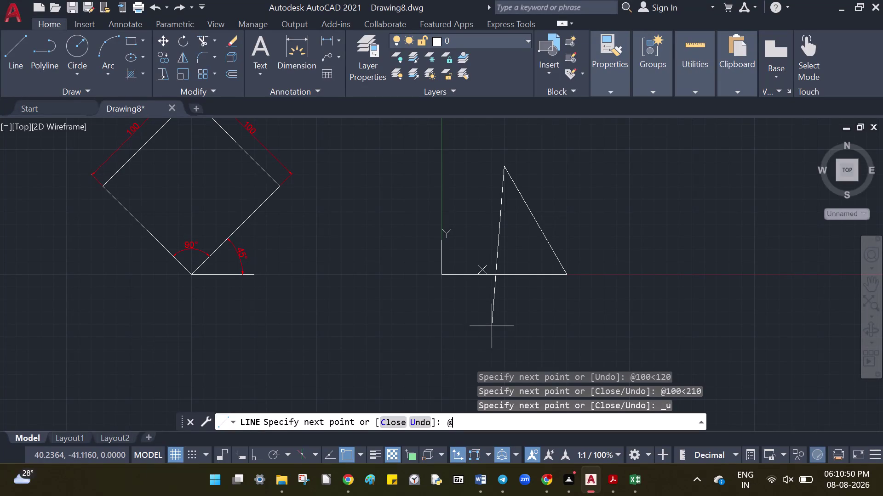
text(100<)
text(240)
key(Return)
key(Escape)
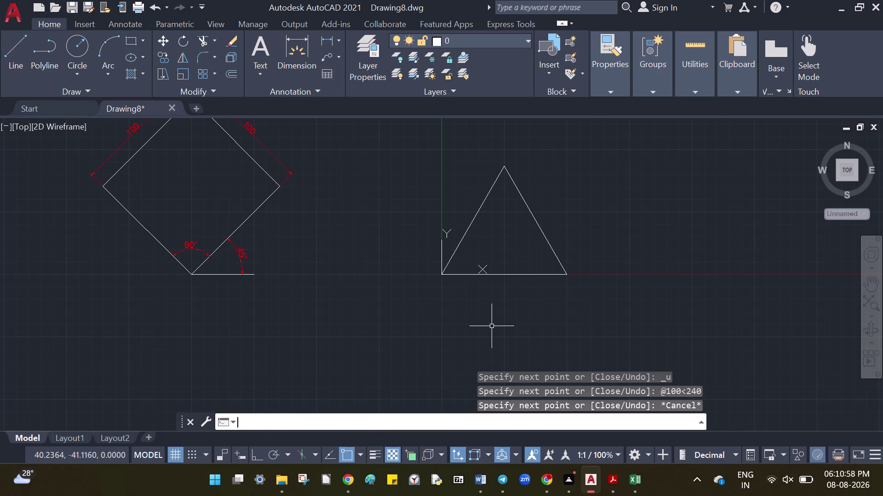
scroll(up, 3)
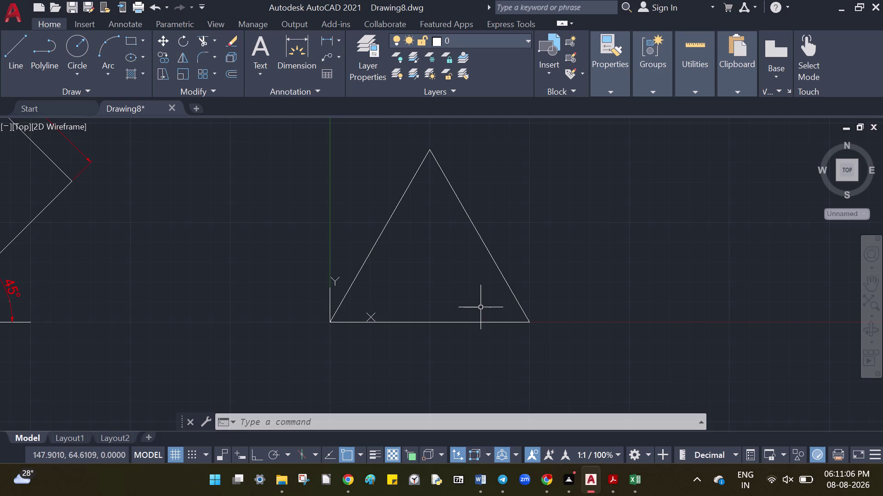
With DIM, add the 60° lower-right angle and the 100 right-side dimension.
text(dim)
key(Return)
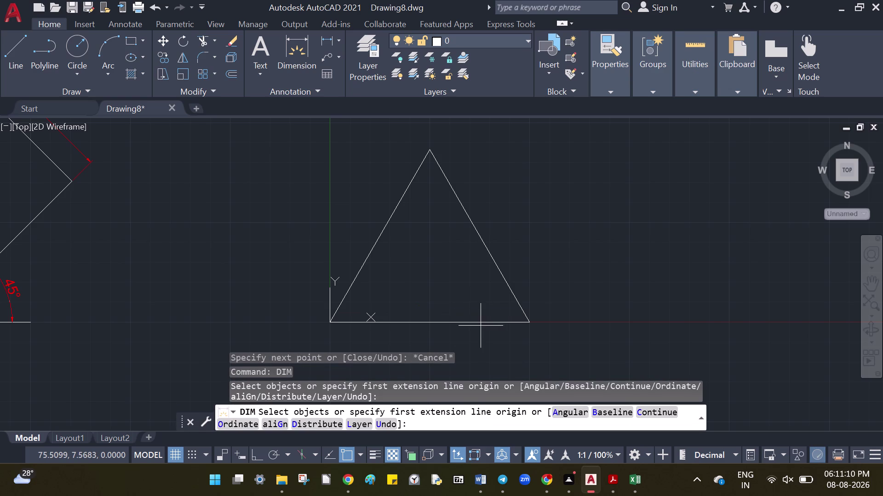
click(480, 325)
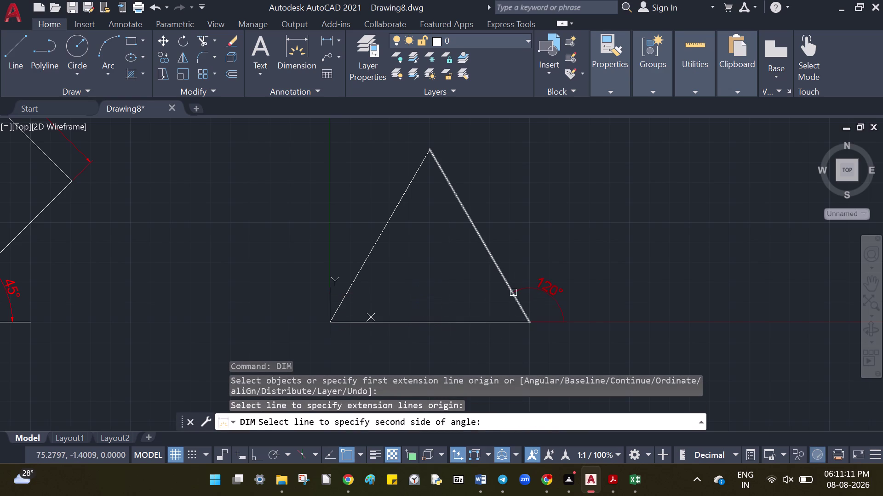
click(513, 293)
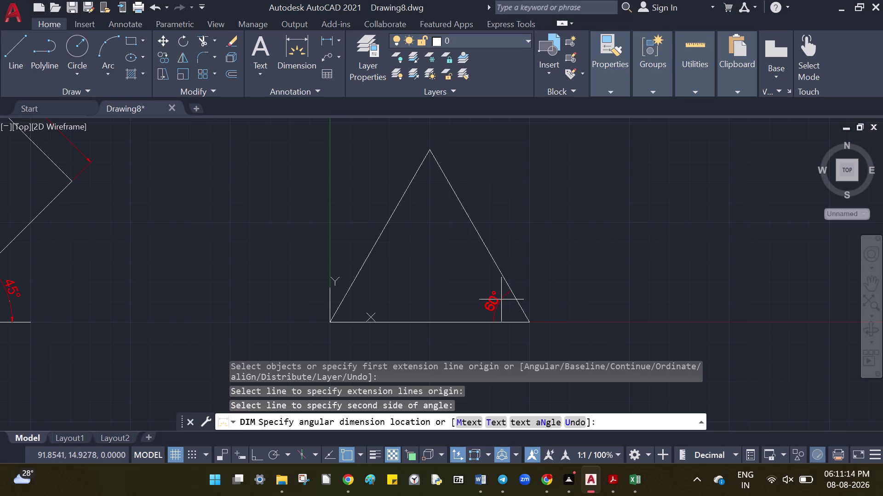
click(501, 300)
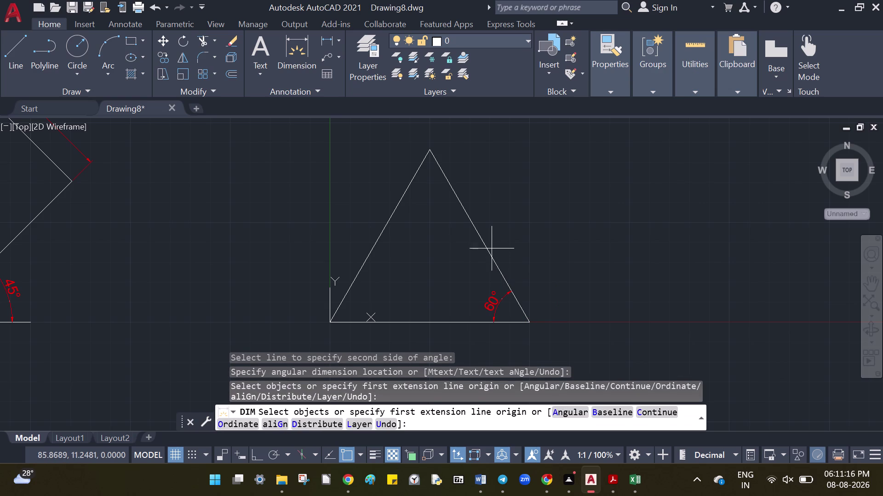
click(486, 249)
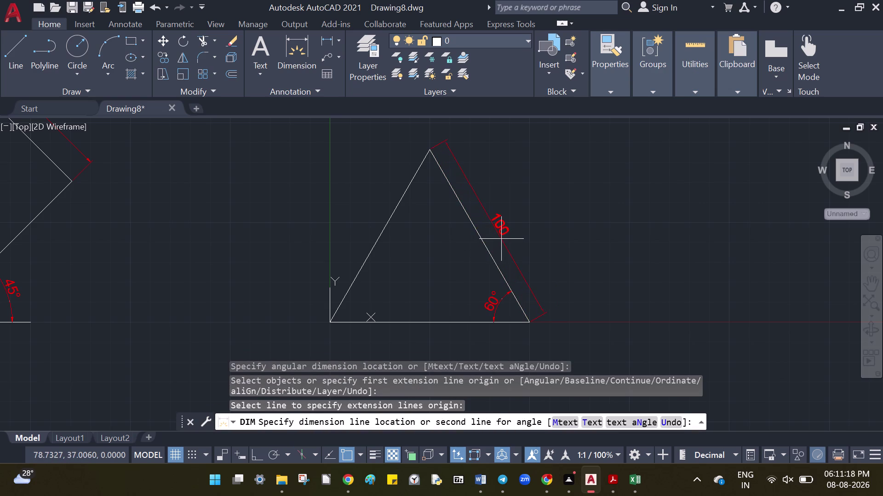
click(506, 238)
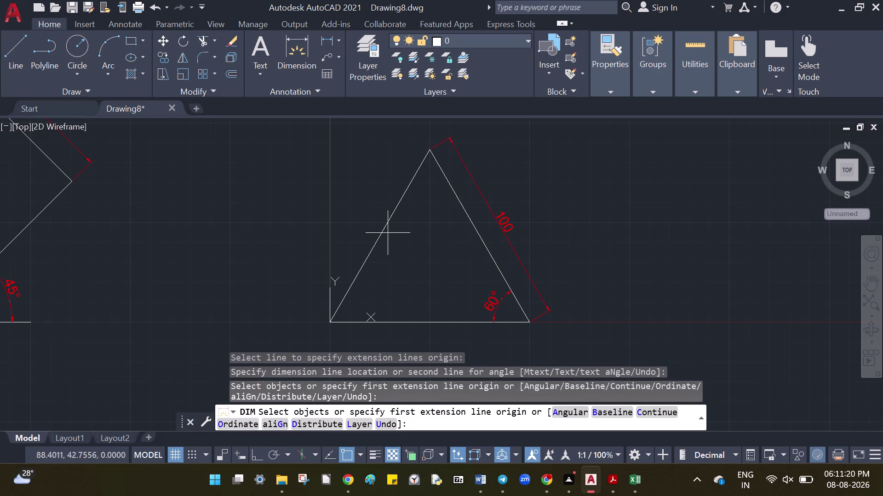
Dimension the left side as 100 and the 60° apex angle, undoing one mistaken pick.
click(382, 229)
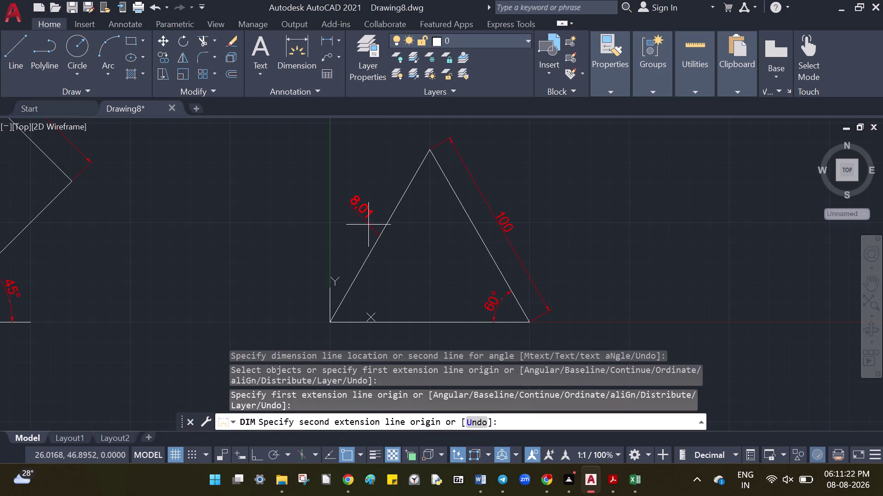
key(u)
key(Return)
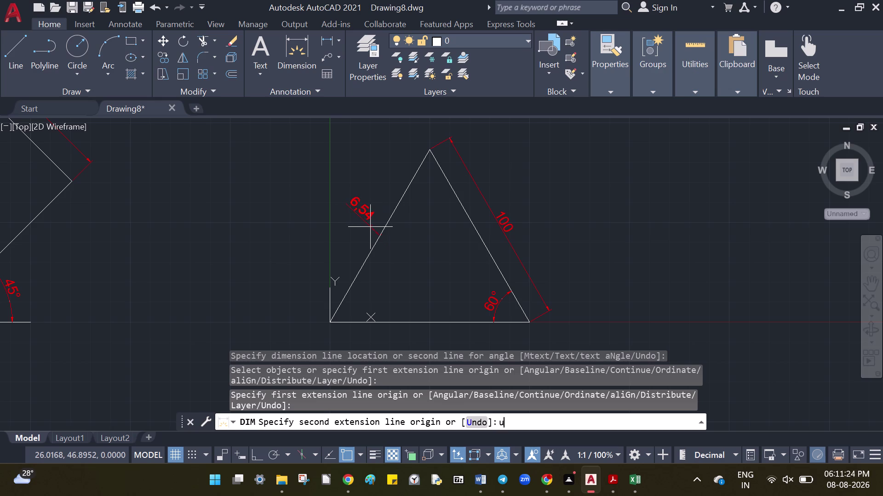
click(404, 194)
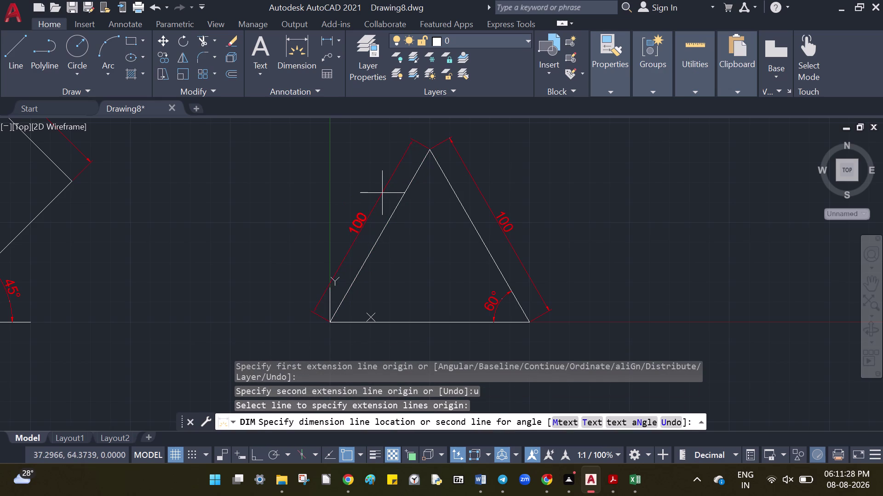
click(382, 193)
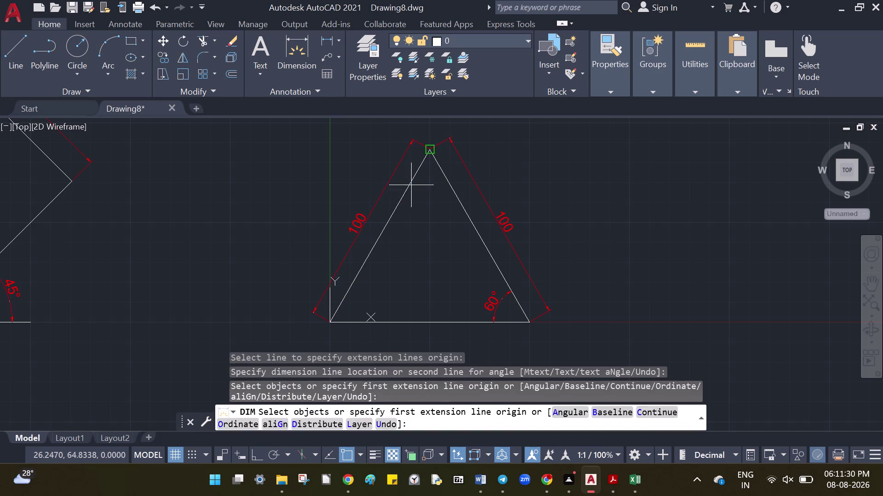
click(420, 169)
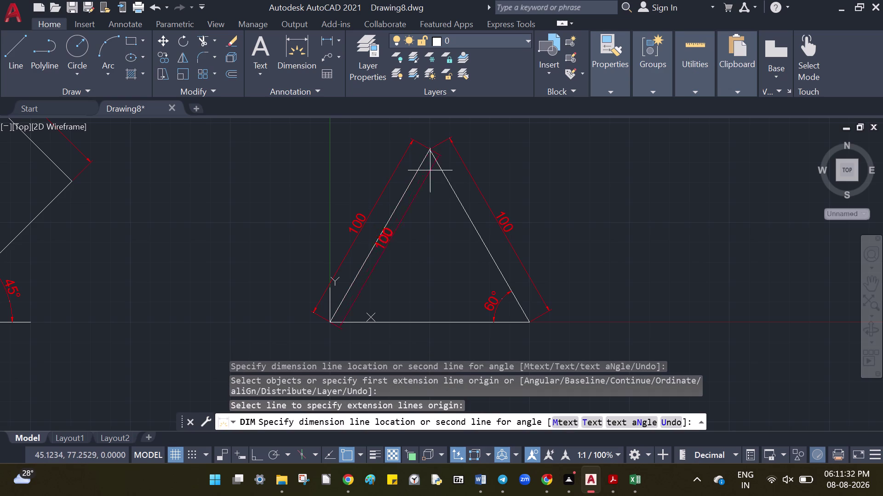
click(441, 172)
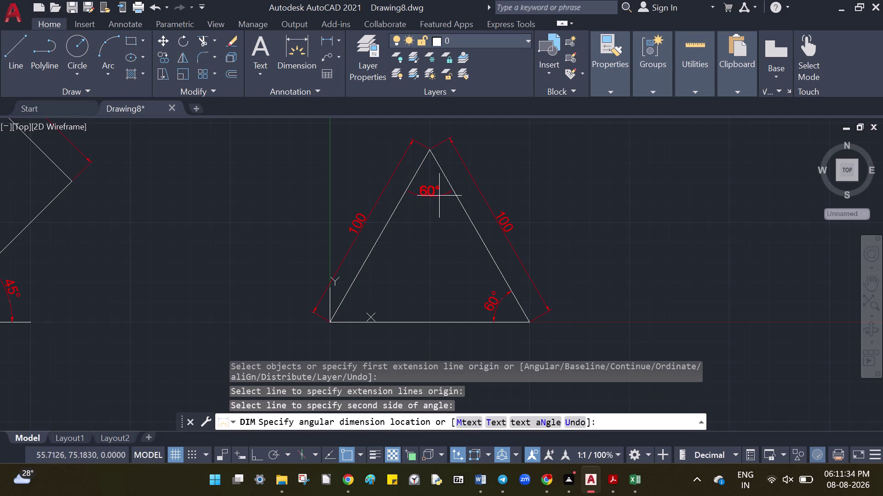
click(439, 196)
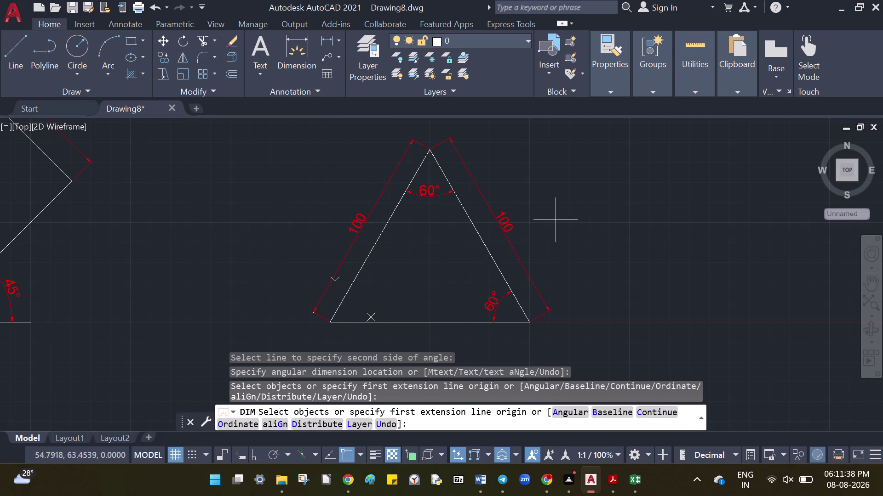
key(Escape)
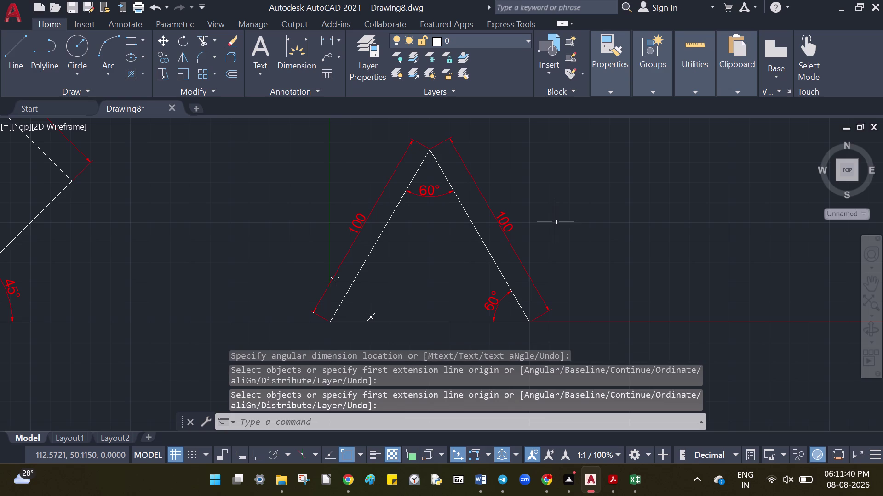
Zoom to extents so both figures are in view.
key(z)
key(Return)
key(e)
key(Return)
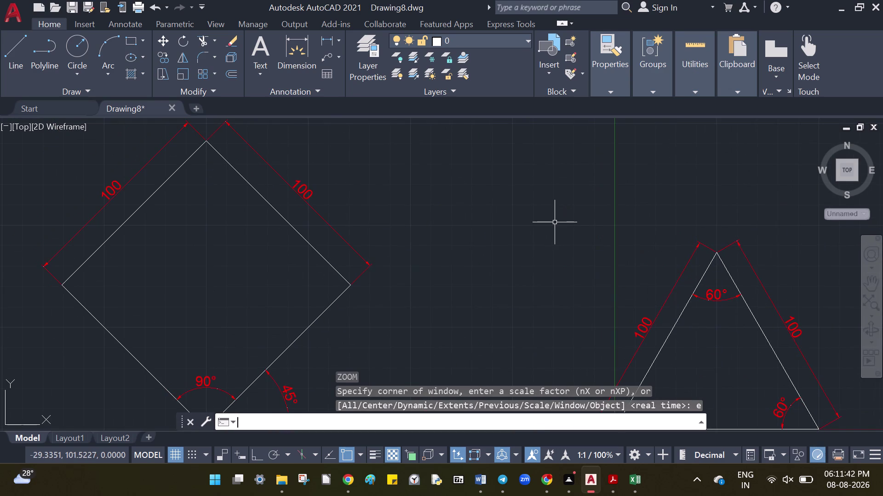
scroll(down, 3)
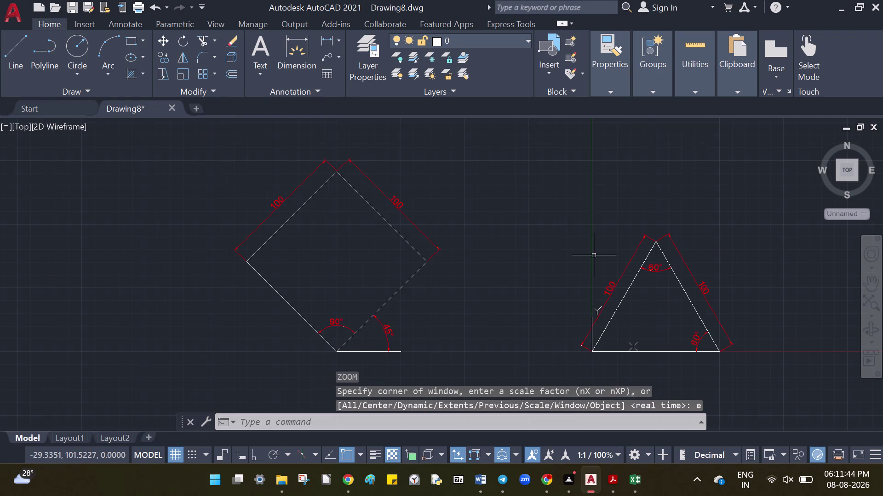
Move the UCS origin to -200,-200,0, correcting a mistyped value.
text(ucs)
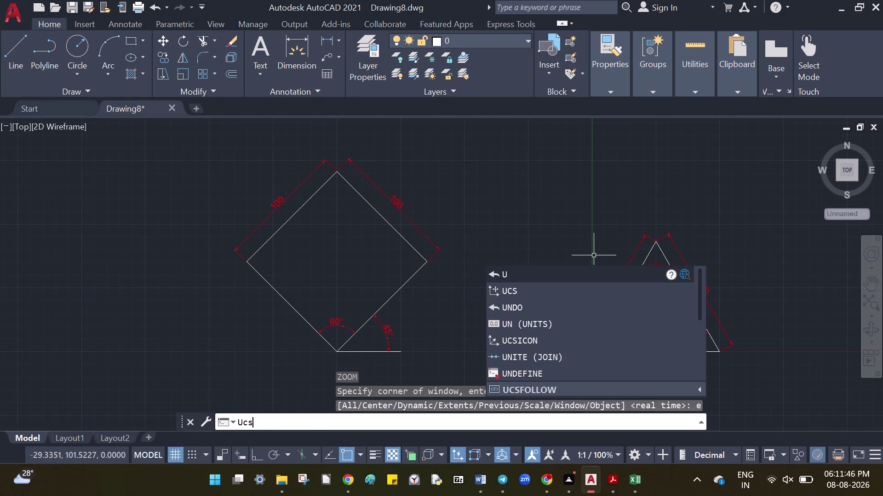
key(Return)
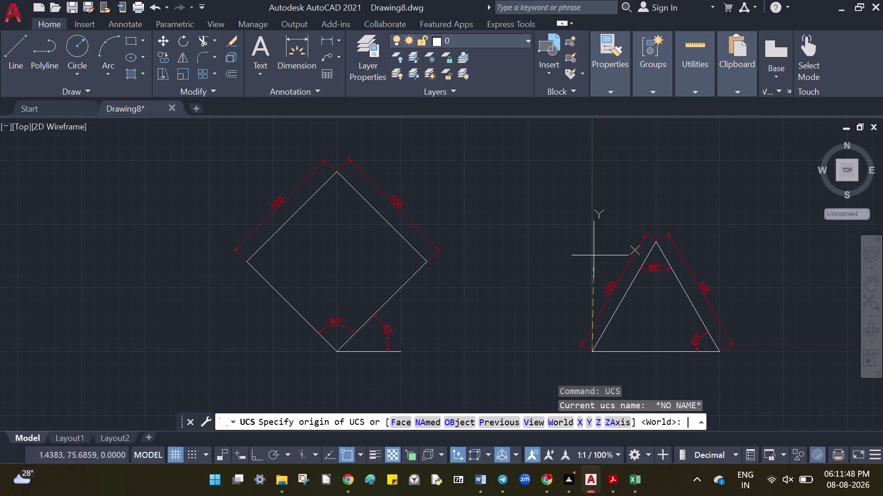
key(o)
key(Return)
text(0,)
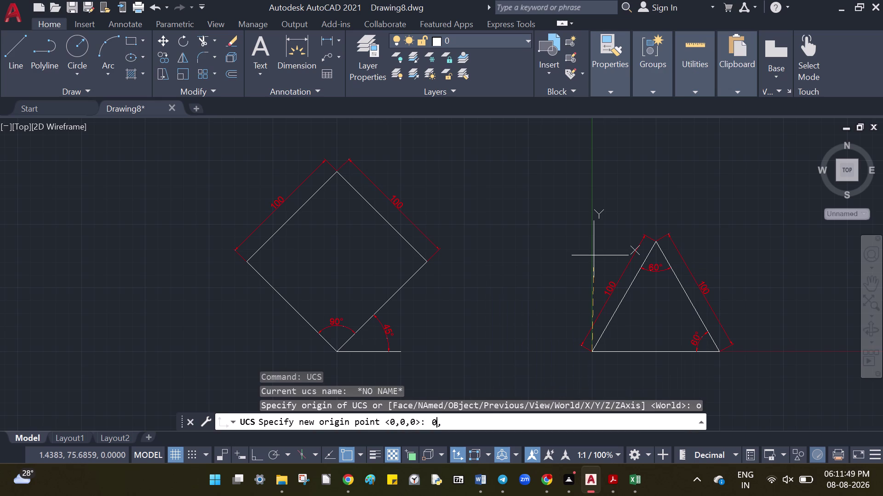
text(0)
key(BackSpace)
key(BackSpace)
key(BackSpace)
text(-200)
text(,-20)
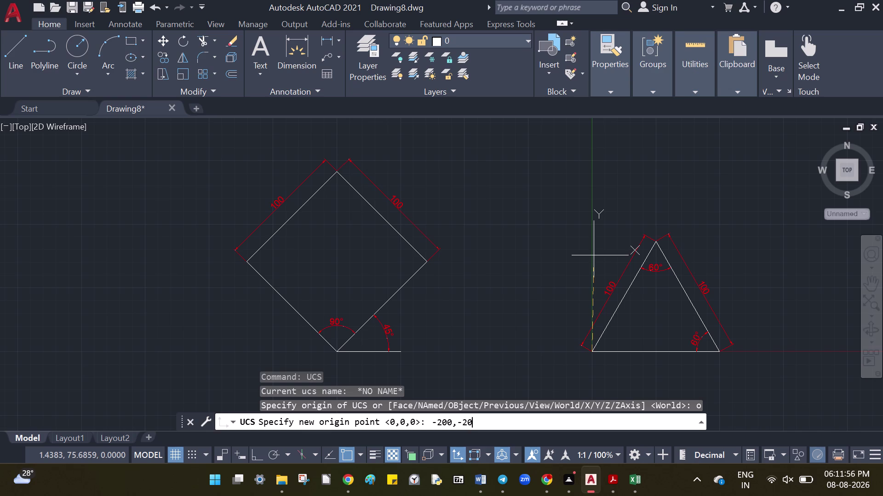
text(0,0)
key(Return)
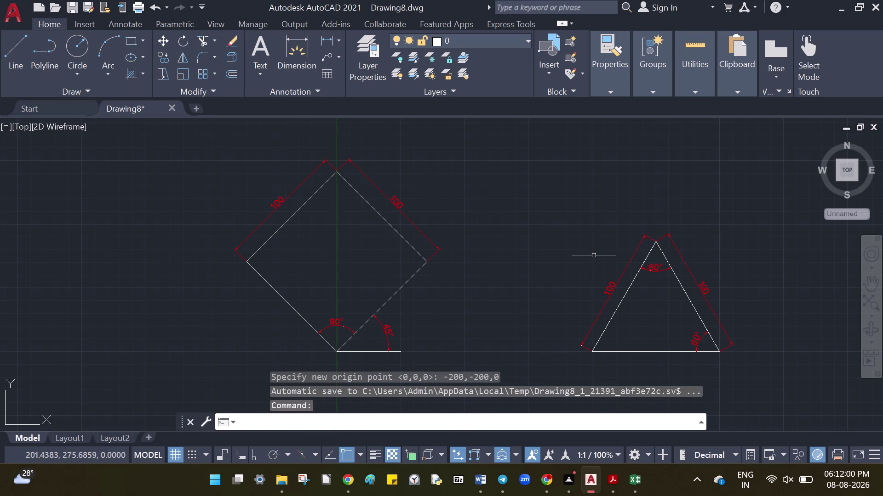
Zoom centered on 0,0 with a view height of 250.
key(z)
key(Return)
key(c)
key(Return)
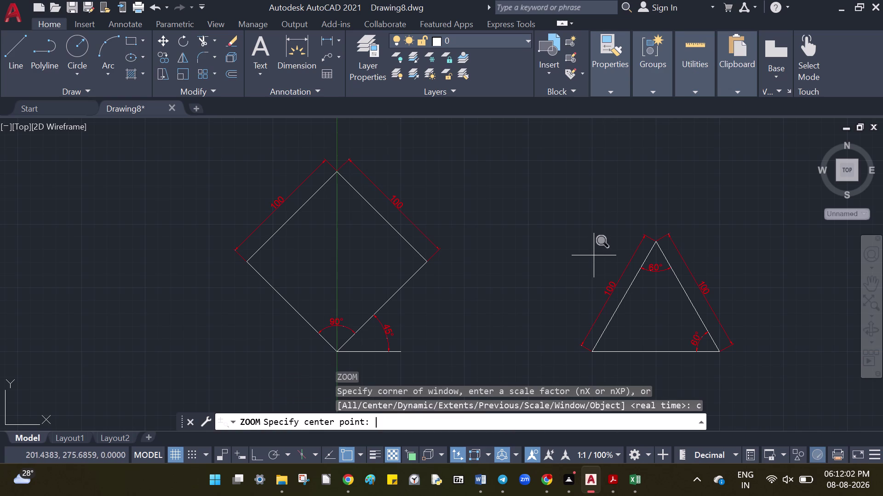
text(0,0)
key(Return)
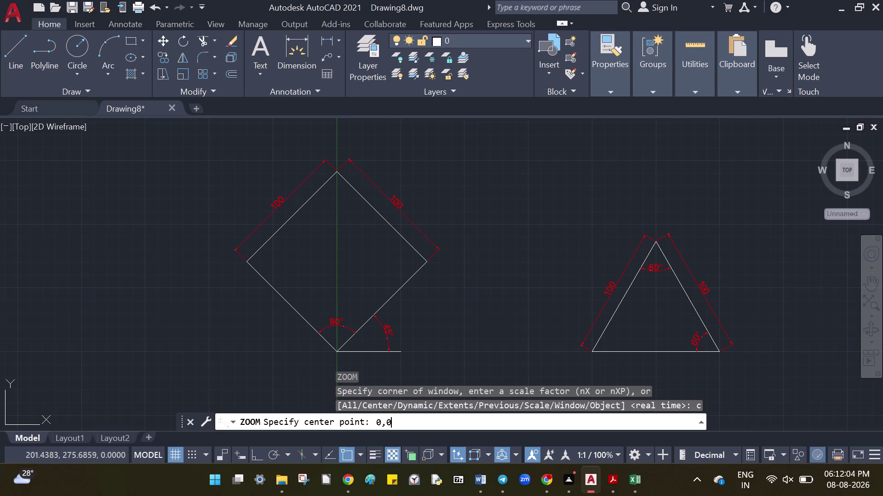
text(250)
key(Return)
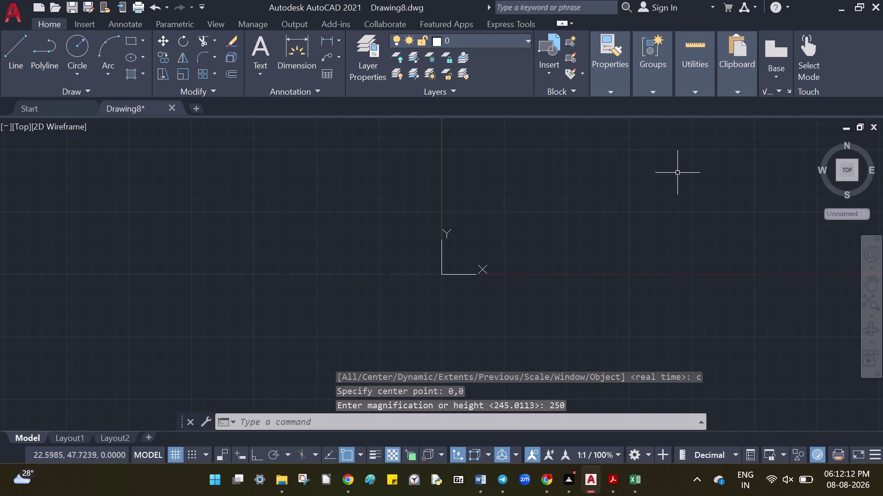
scroll(down, 3)
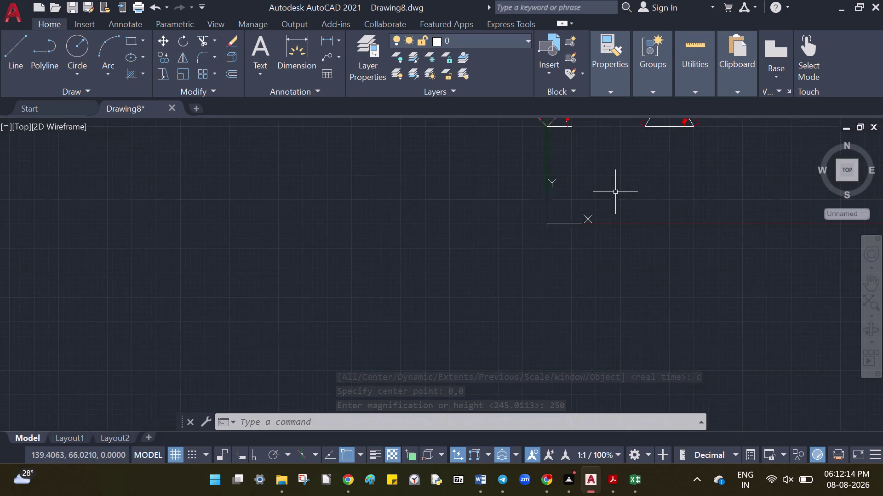
scroll(down, 3)
scroll(up, 3)
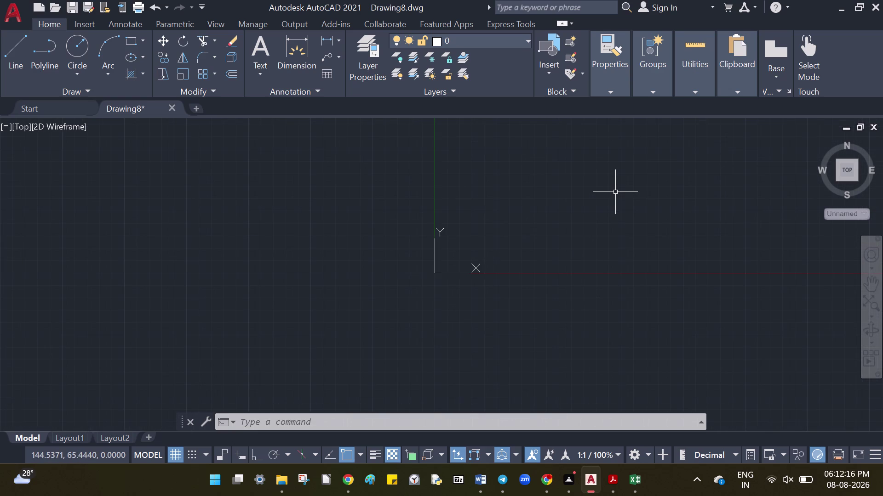
scroll(up, 3)
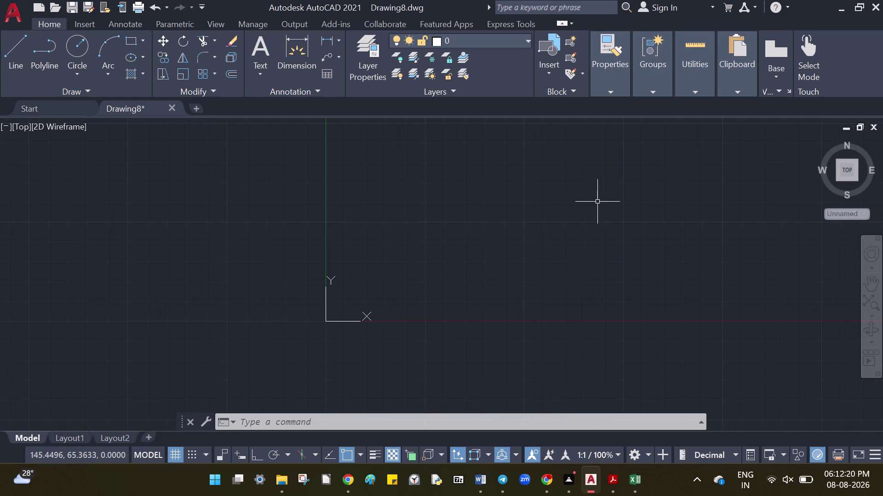
key(l)
key(Return)
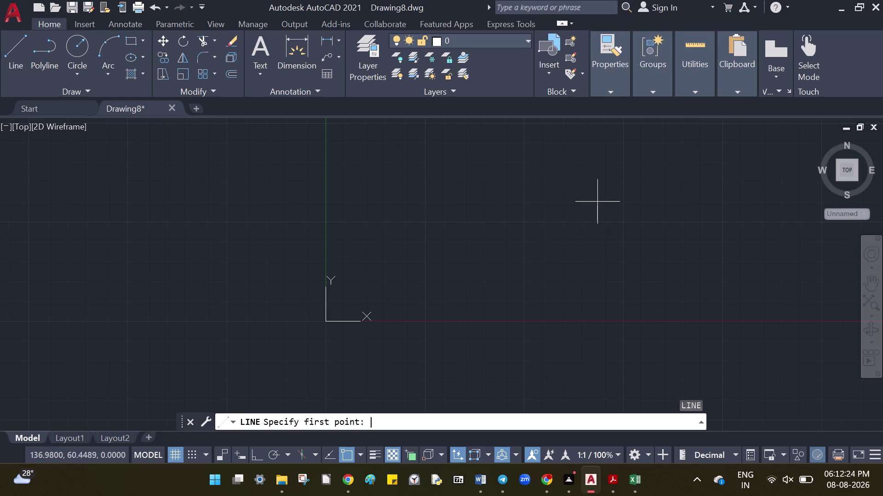
text(0,0)
key(Return)
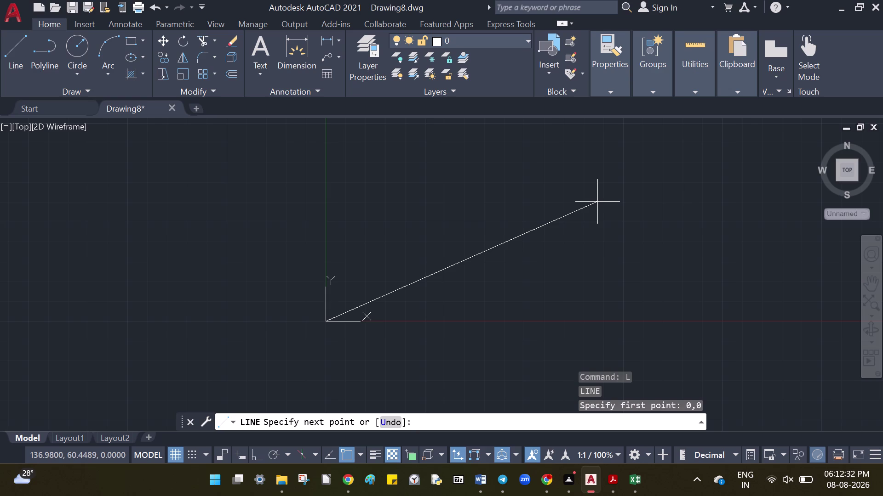
key(shift+at)
key(7)
key(0)
key(shift+less)
key(0)
key(Return)
key(shift+at)
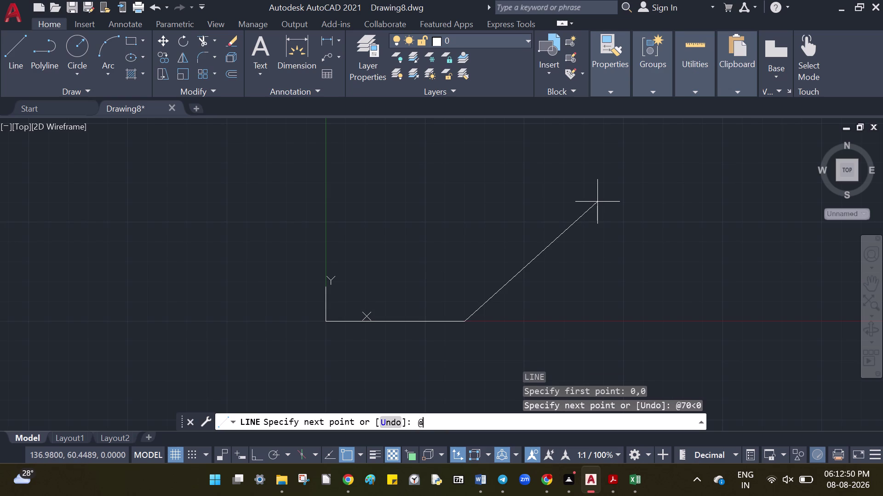
text(7)
text(0)
key(shift+less)
text(60)
key(Return)
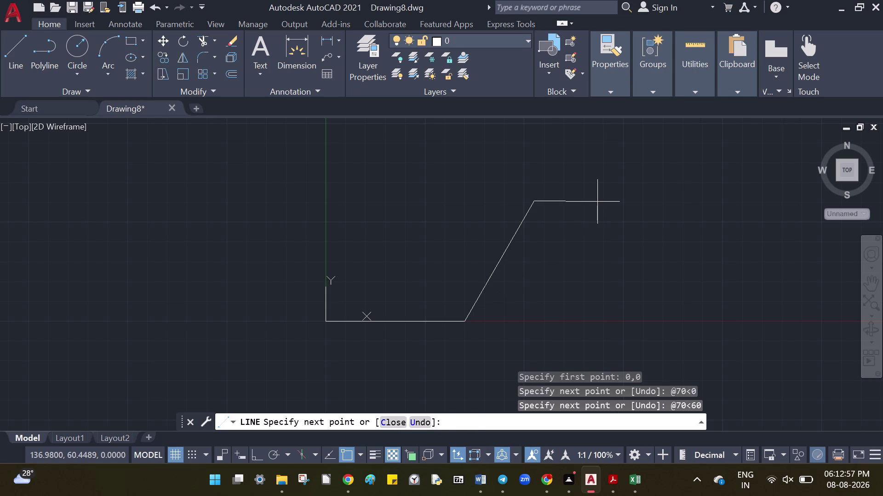
key(shift+at)
text(70<)
text(120)
key(Return)
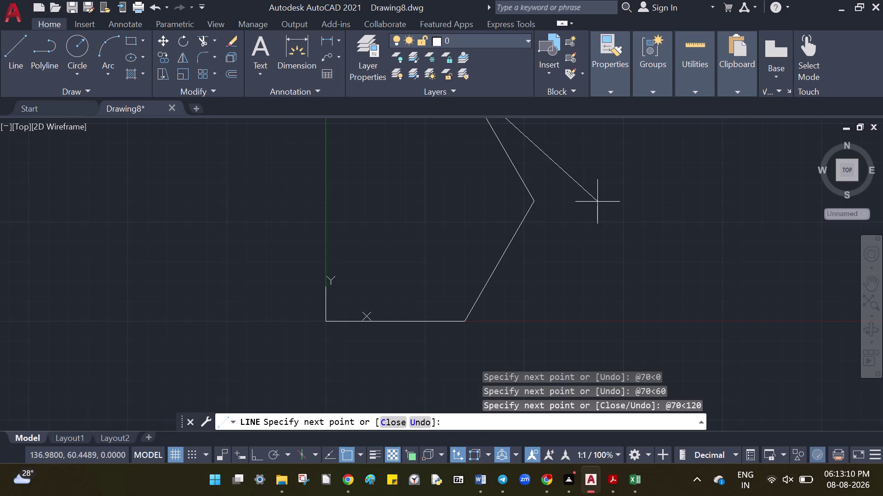
scroll(down, 3)
text(@)
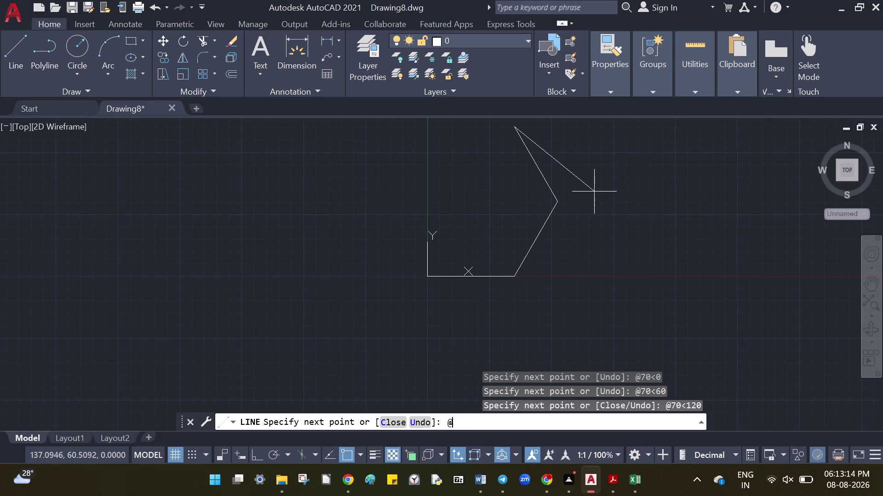
text(70)
key(shift+less)
text(18)
text(0)
key(Return)
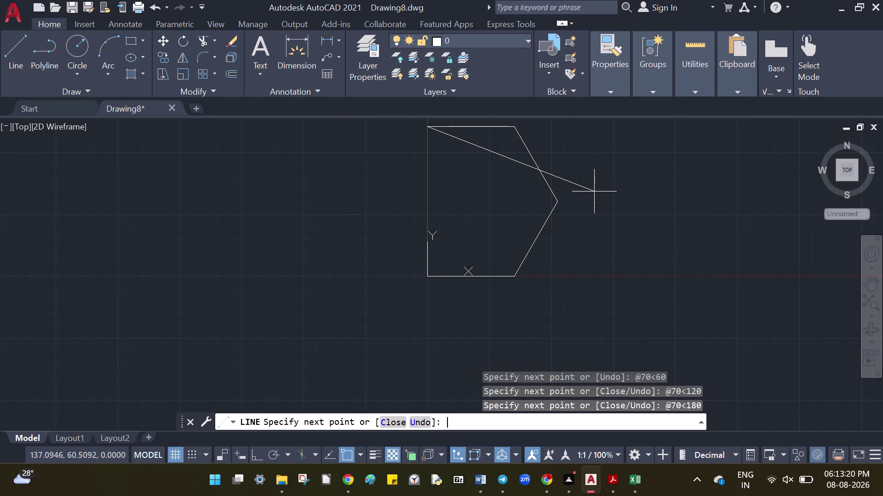
key(shift+at)
key(7)
key(0)
key(shift+less)
text(240)
key(Return)
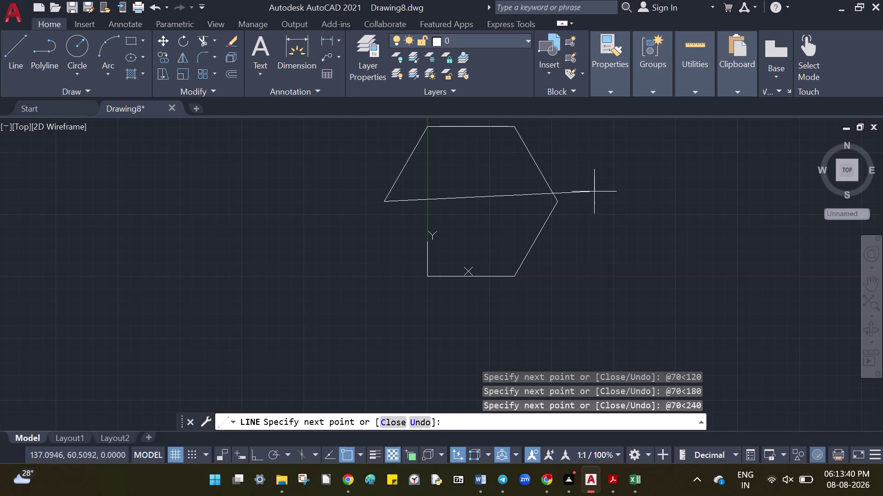
key(shift+at)
text(70)
key(shift+less)
text(3)
text(00)
key(Return)
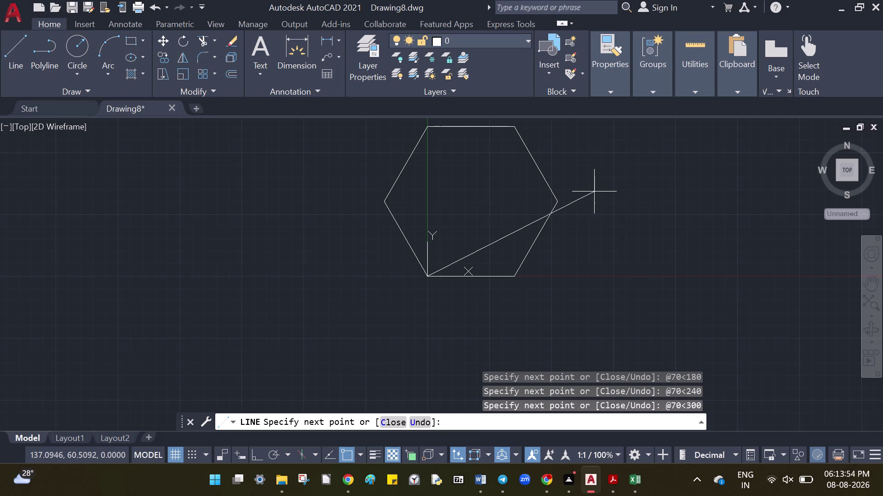
key(c)
key(Return)
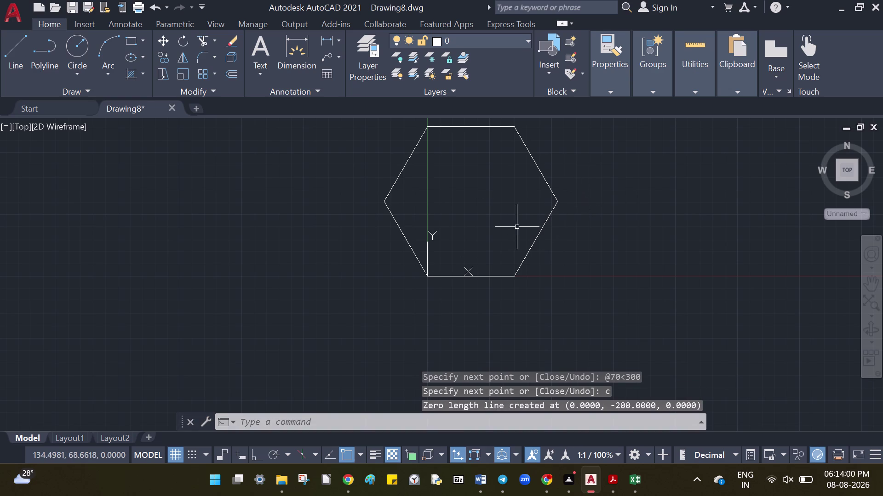
scroll(up, 3)
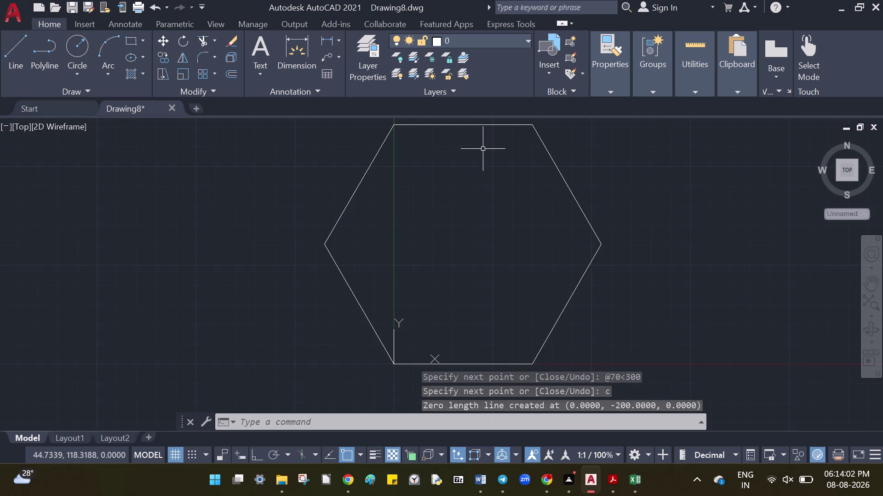
scroll(down, 3)
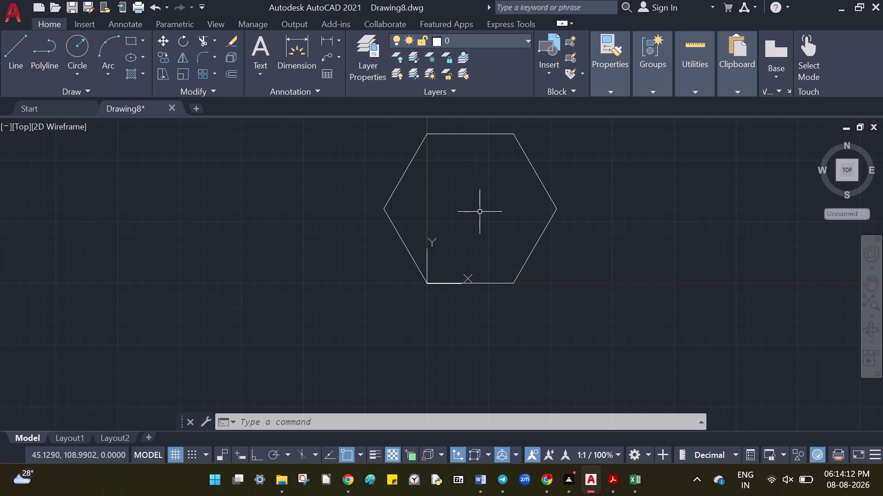
text(dim)
key(Return)
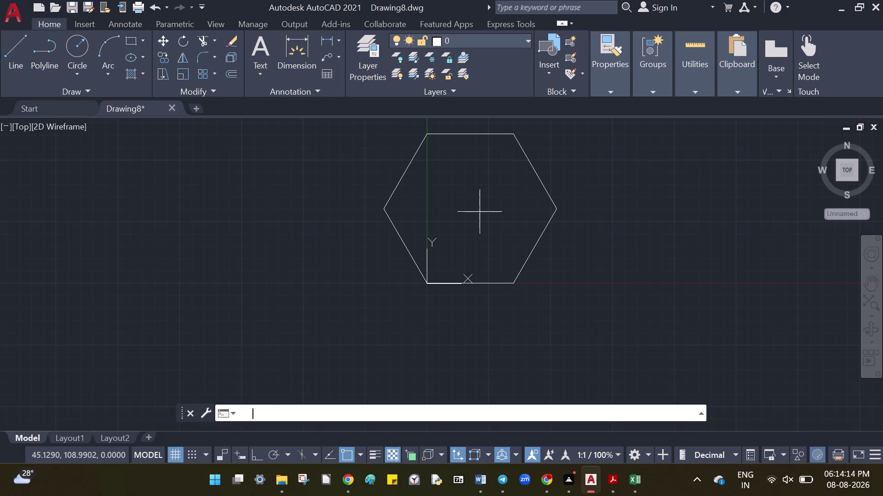
Dimension the bottom side as 70 and both bottom corners as 120°.
click(493, 283)
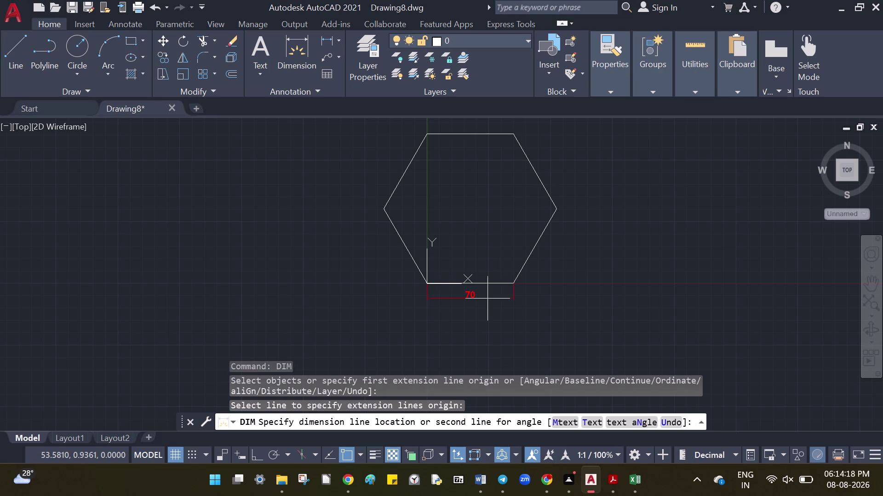
click(488, 299)
click(497, 282)
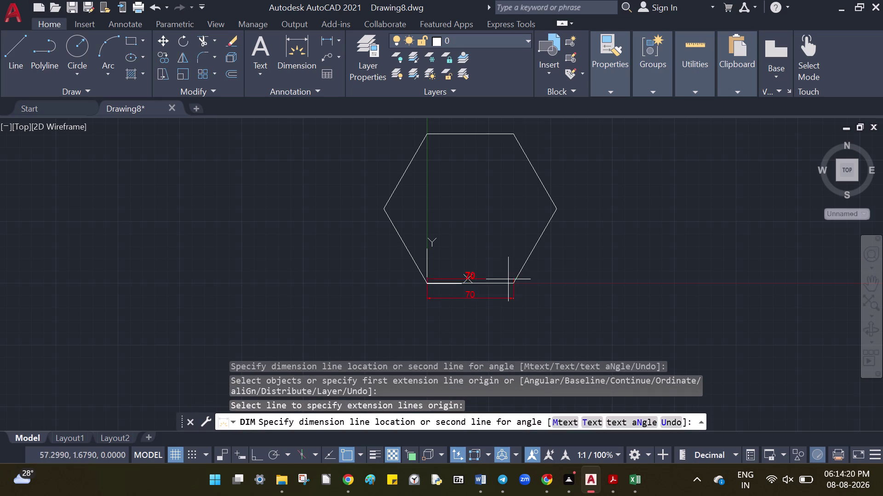
click(522, 272)
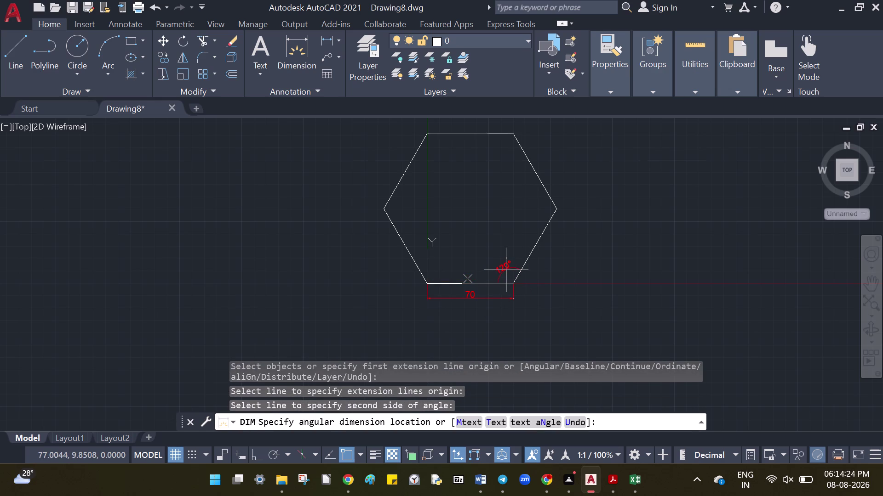
click(508, 263)
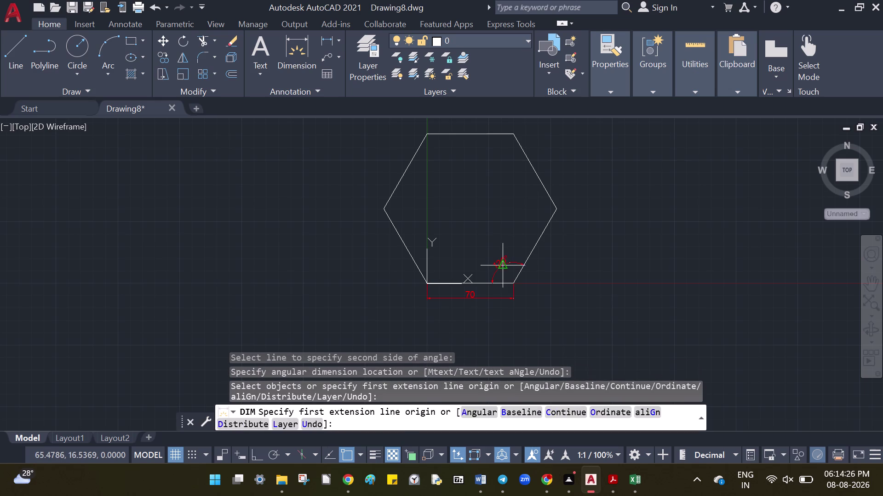
click(412, 257)
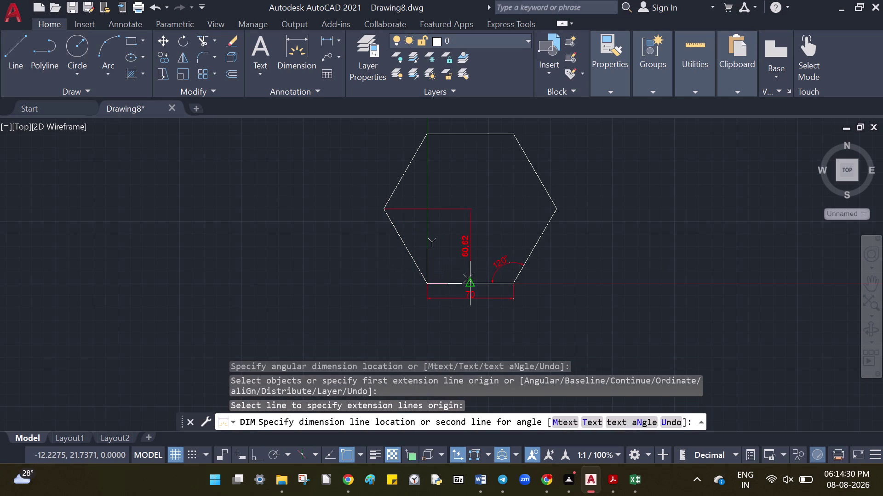
click(481, 282)
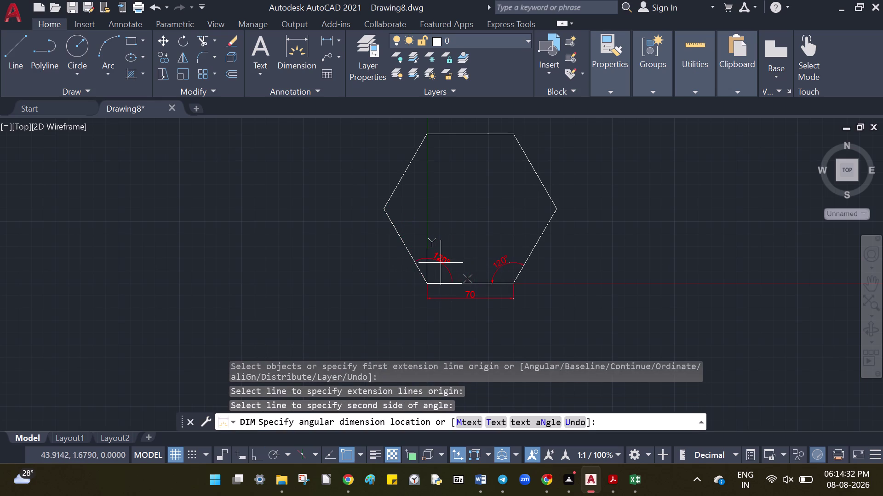
click(440, 263)
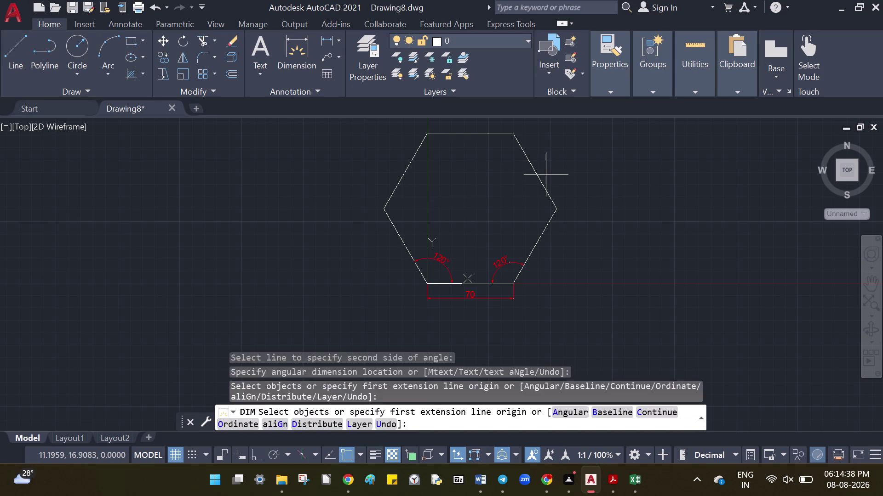
Add 70 dimensions to the upper-right and upper-left sides.
click(544, 190)
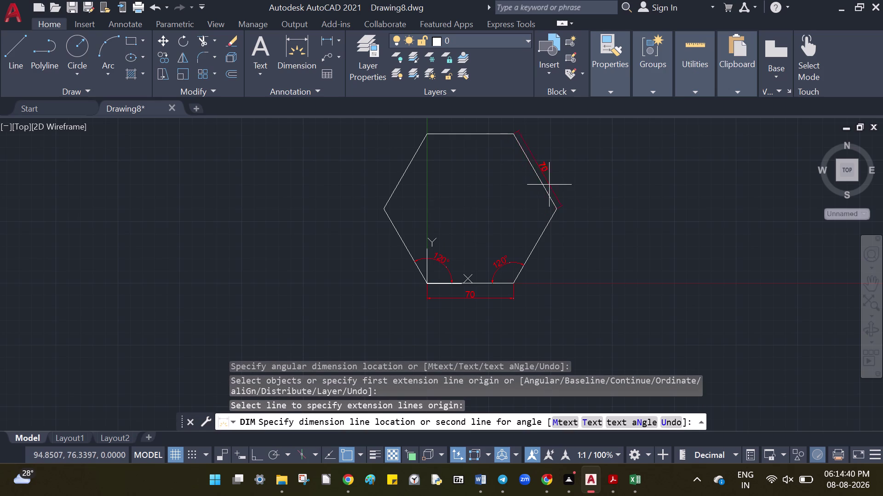
click(554, 175)
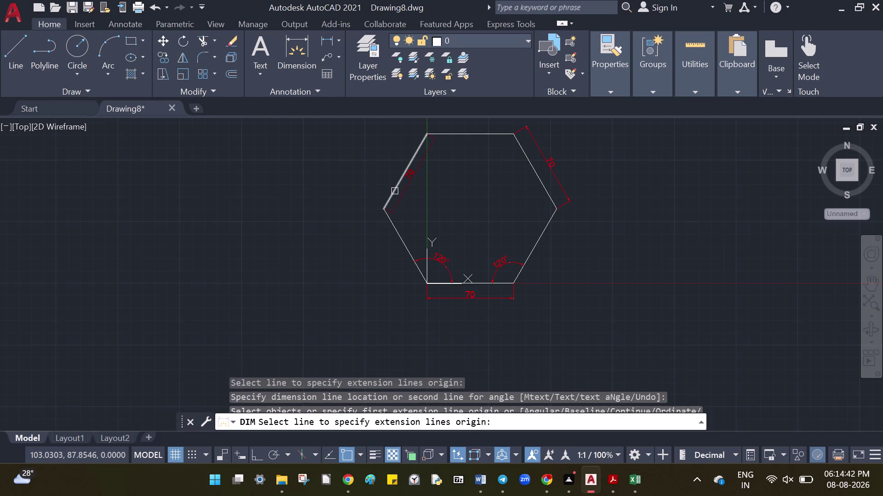
click(395, 191)
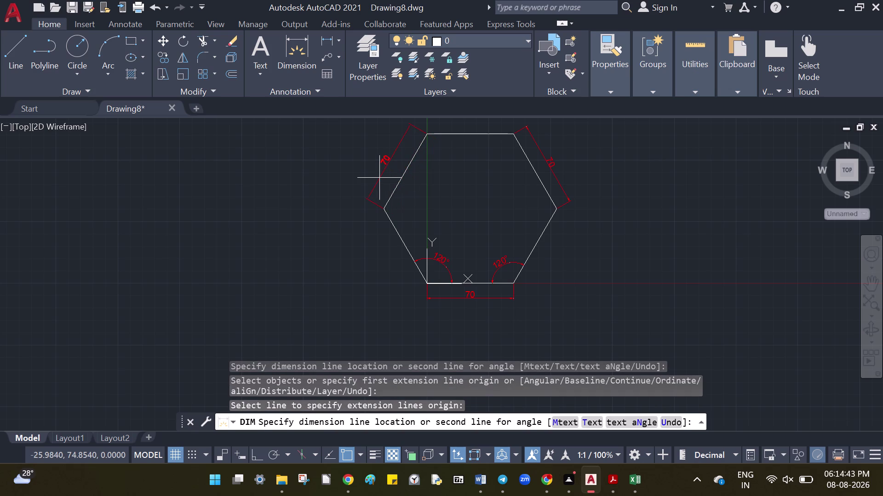
click(379, 178)
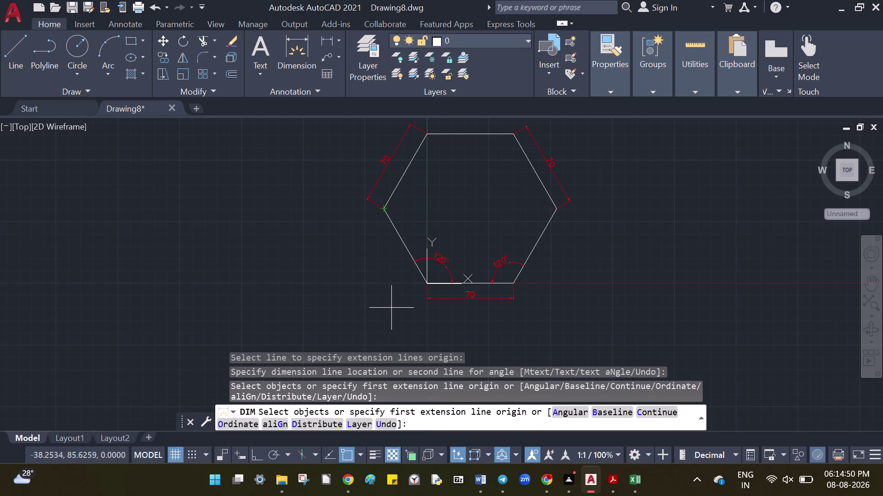
key(Escape)
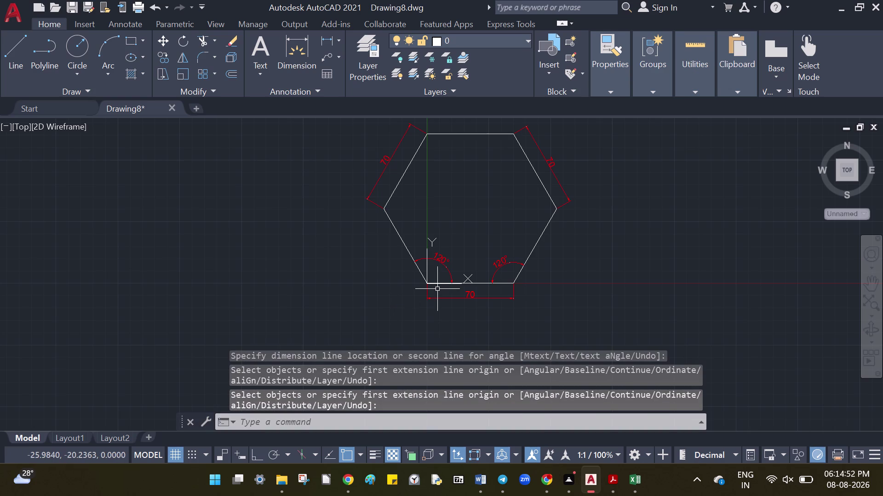
Move the UCS origin to 200,0,0 and pan the view toward it.
text(u)
text(cs)
key(space)
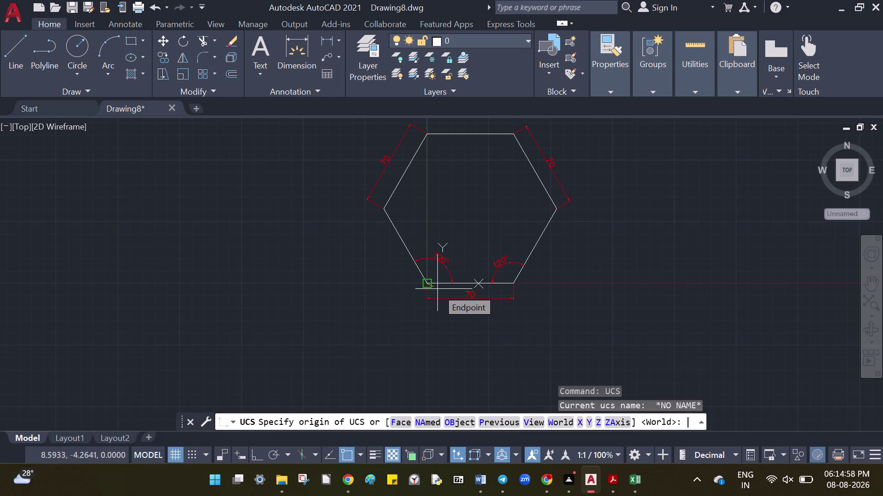
key(0)
key(BackSpace)
key(o)
key(Return)
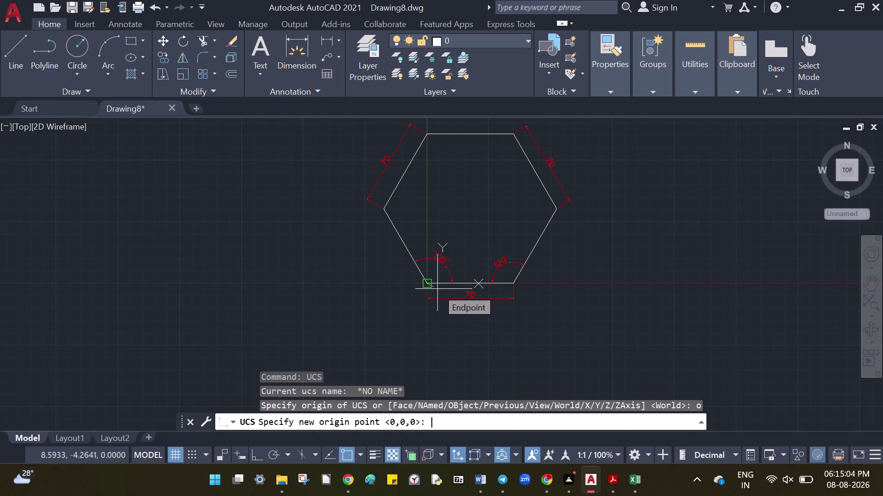
text(20)
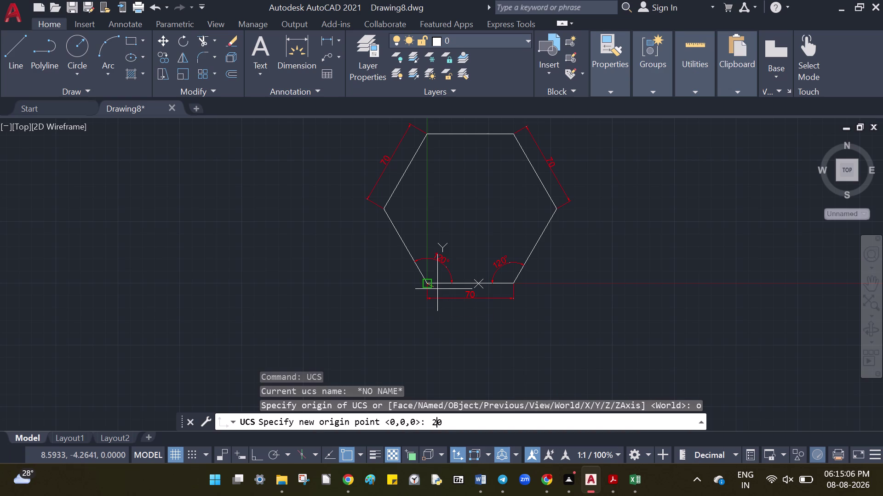
text(0)
text(,)
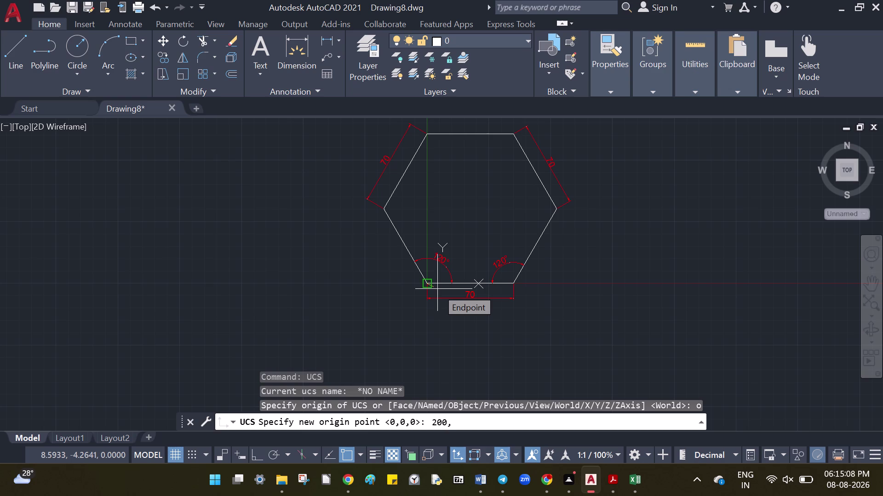
text(0,0)
key(Return)
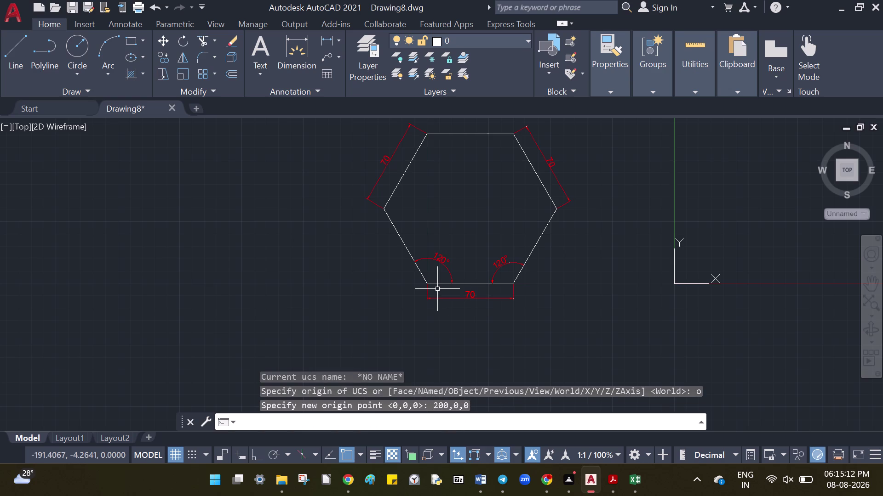
click(875, 277)
drag(782, 264, 514, 324)
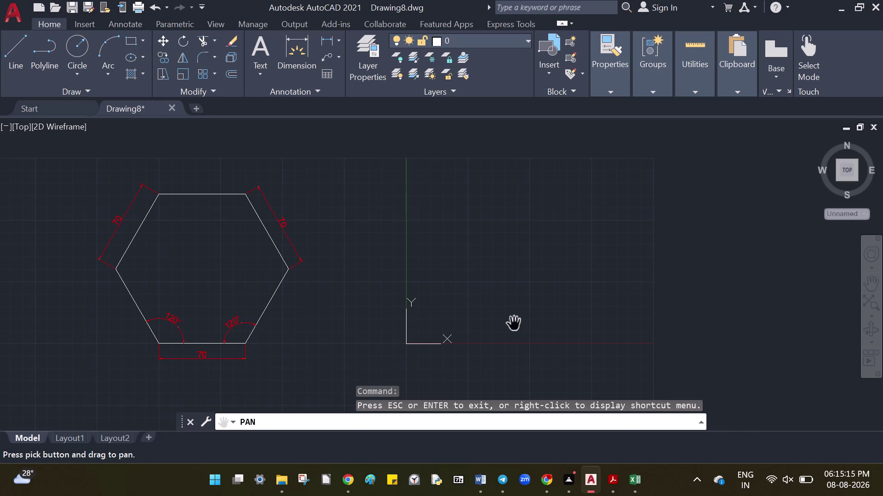